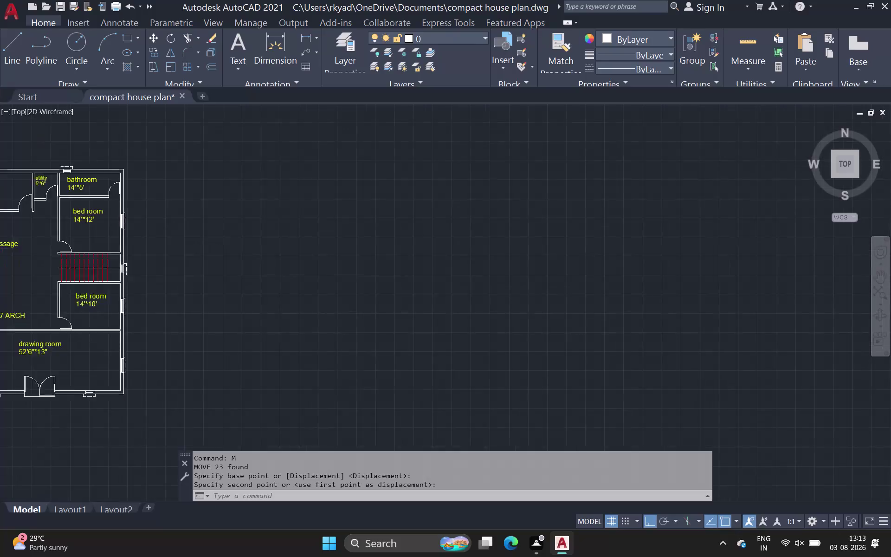
Zoom out and pan mid-move to show the whole house plan centred with margin.
scroll(down, 3)
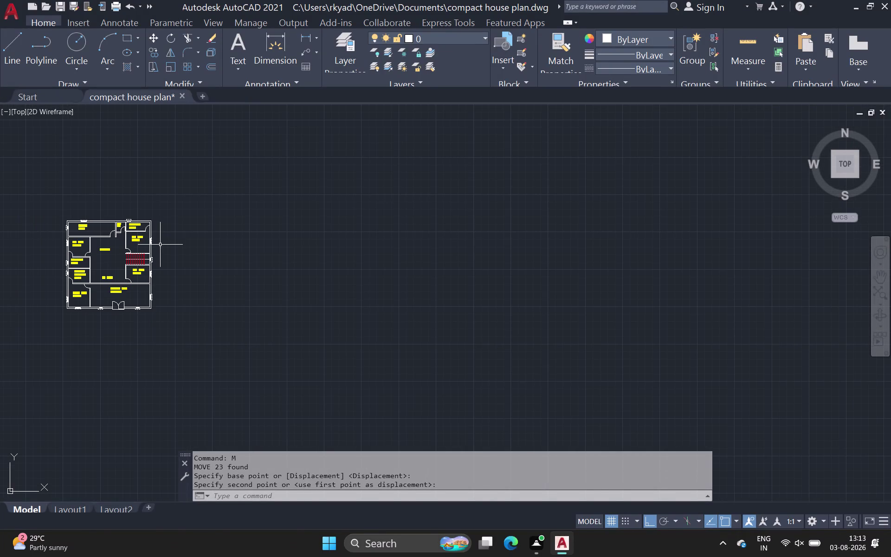
middle_drag(168, 252, 233, 304)
scroll(down, 3)
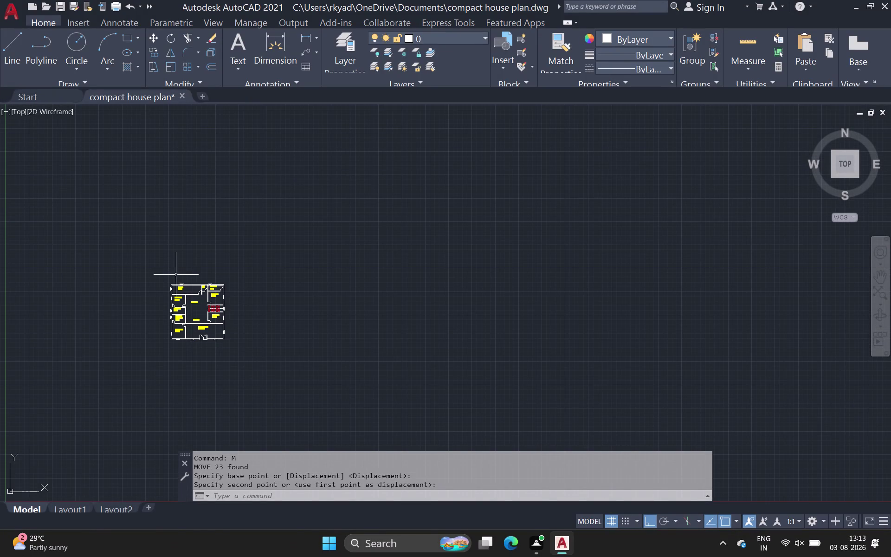